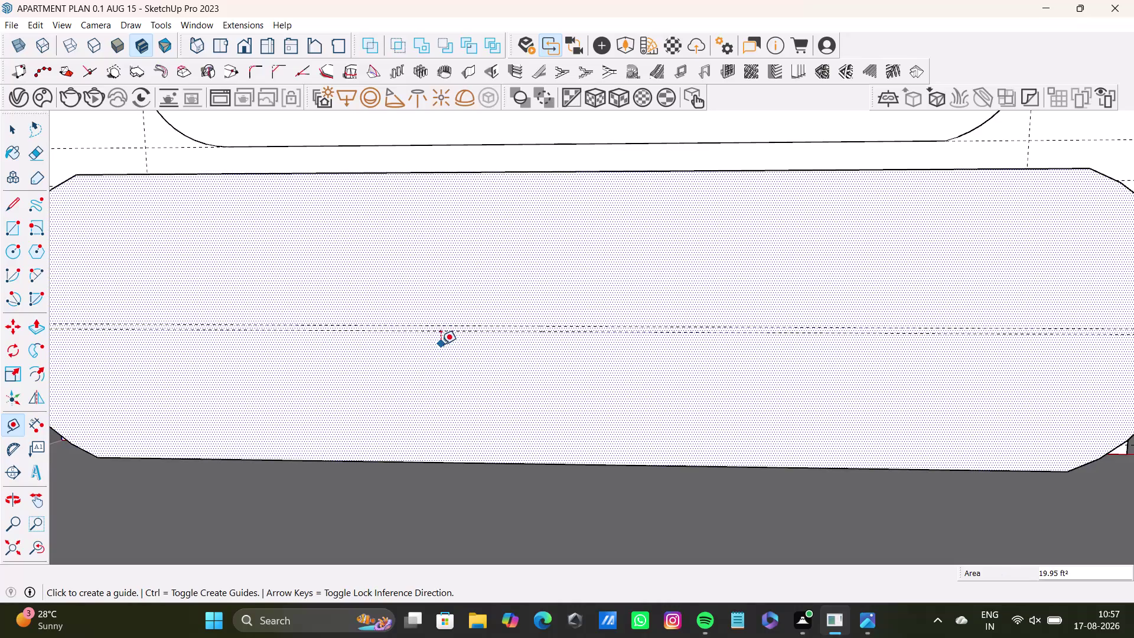
Zoom out and pan so the whole capsule cushion face under the window is visible.
scroll(up, 3)
scroll(down, 3)
middle_drag(572, 364, 598, 386)
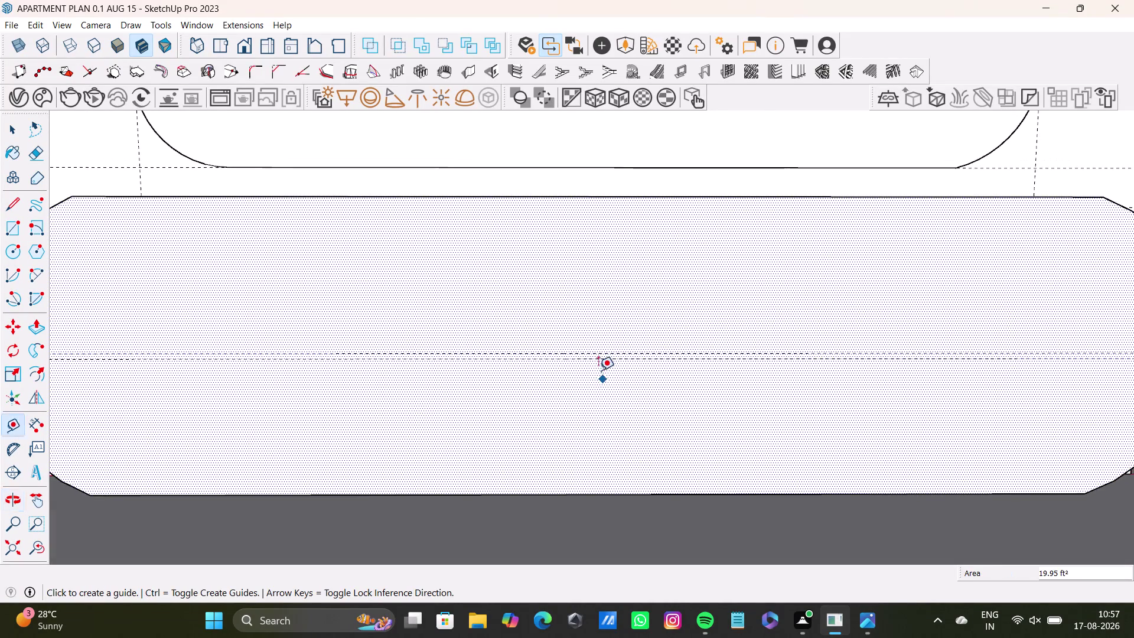
scroll(down, 3)
click(597, 226)
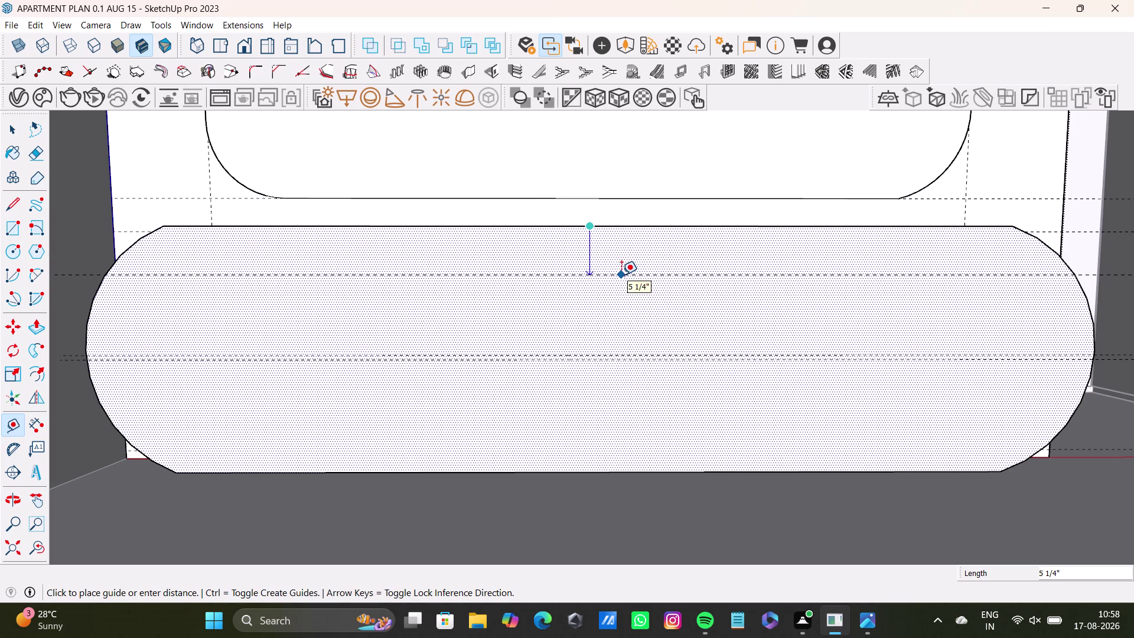
Place a guide line 0.5" inside the cushion's top edge.
key(Up)
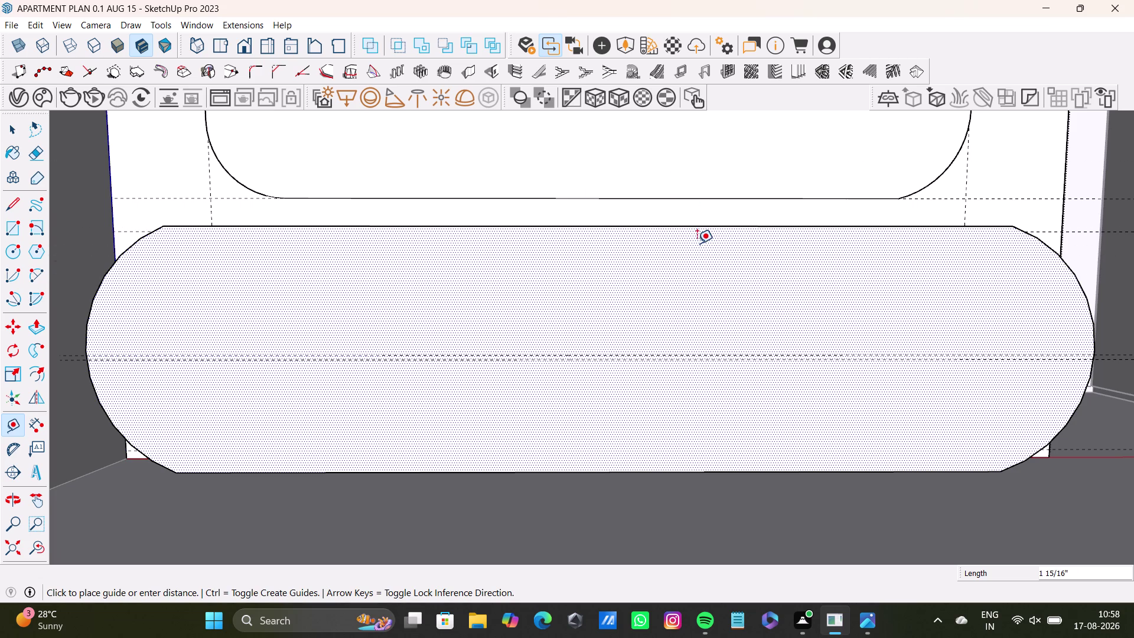
key(0)
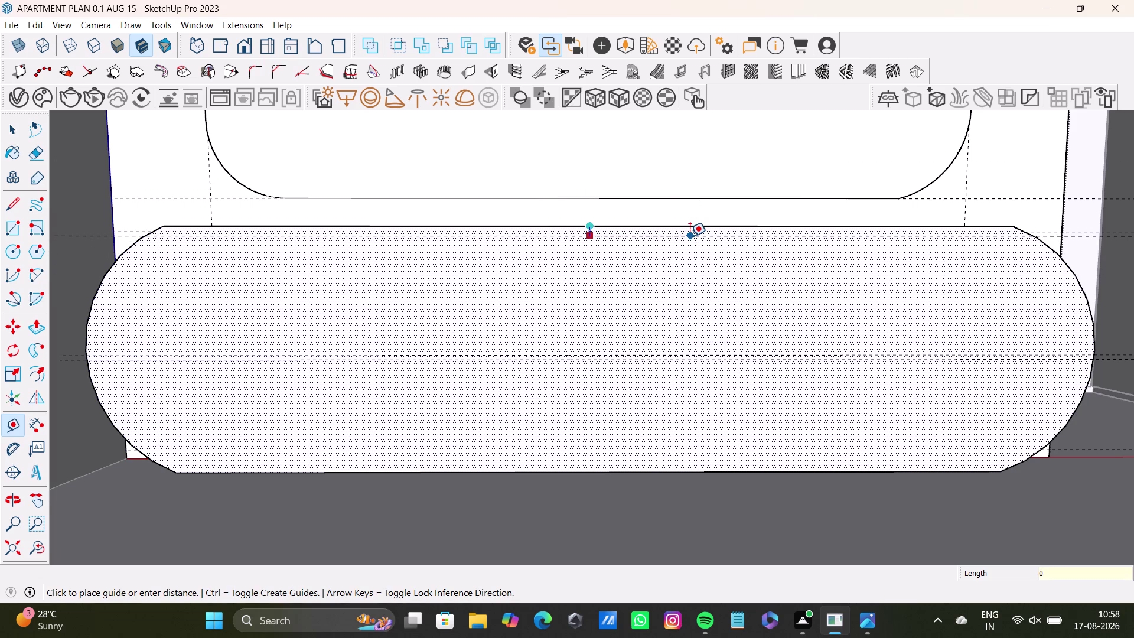
text(.5)
key(shift+quotedbl)
key(Return)
key(apostrophe)
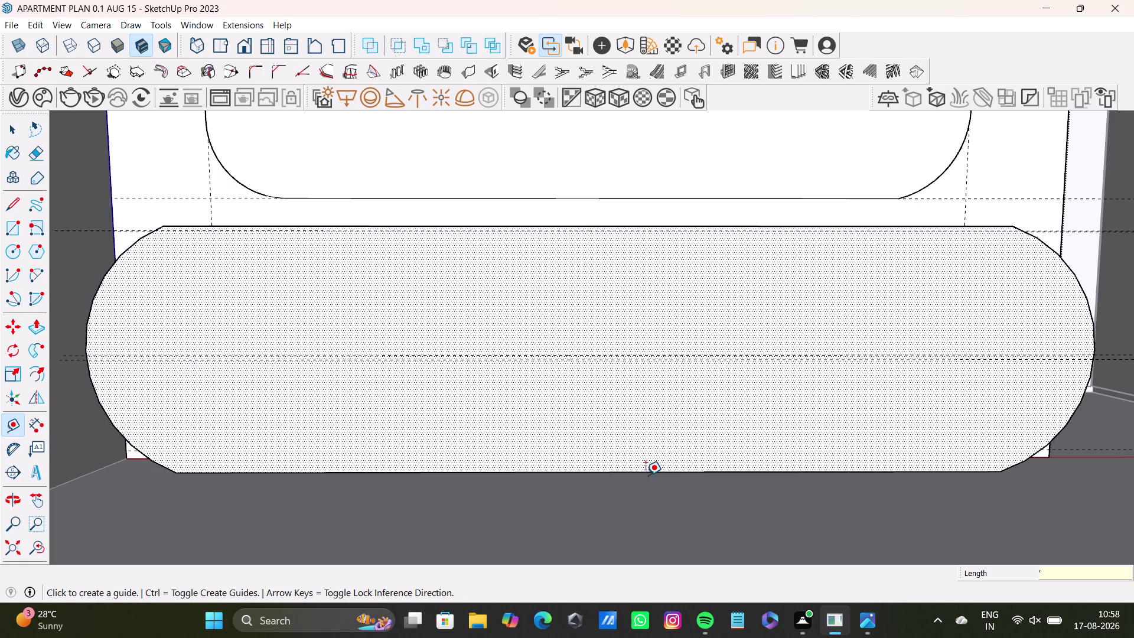
Place a guide line 0.5" inside the cushion's bottom edge, then return to Select.
click(642, 471)
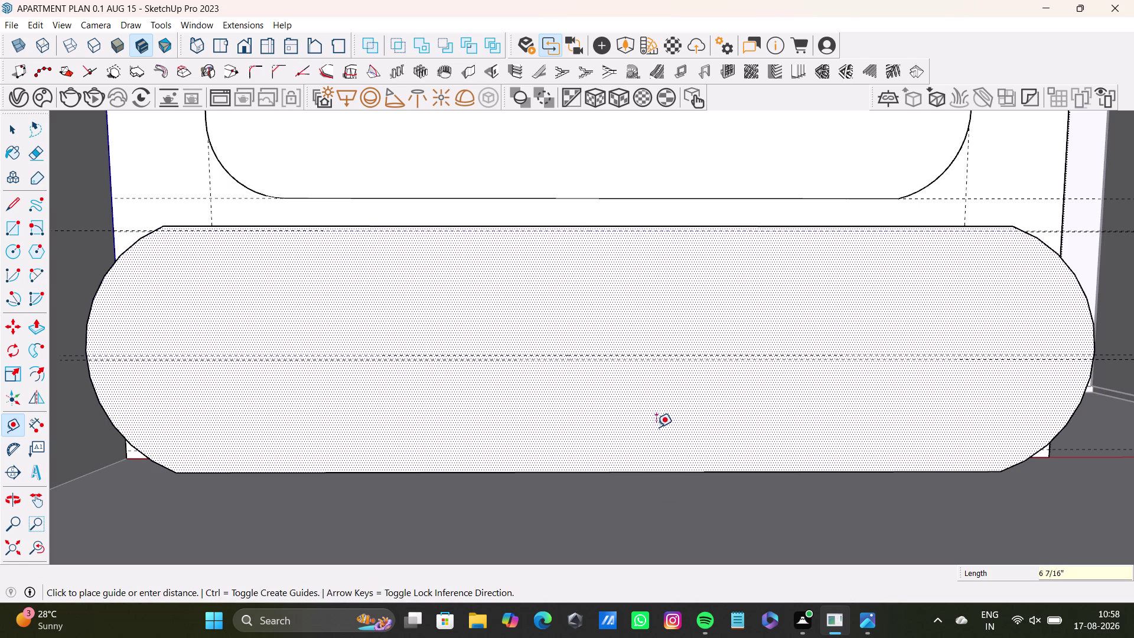
key(Up)
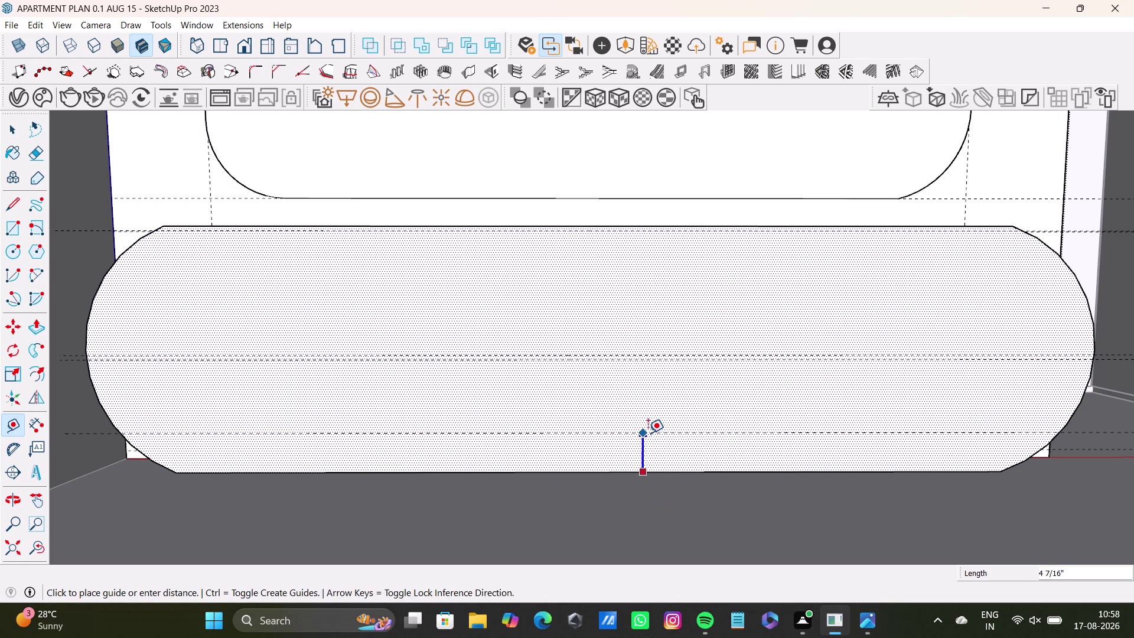
text(0.5)
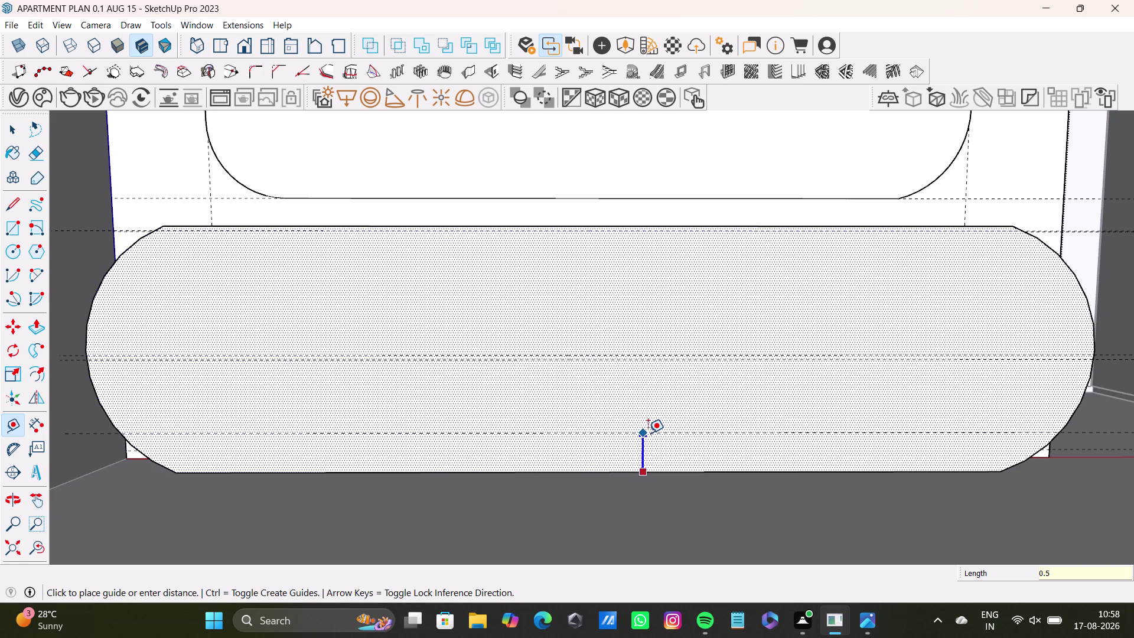
key(shift+quotedbl)
key(Return)
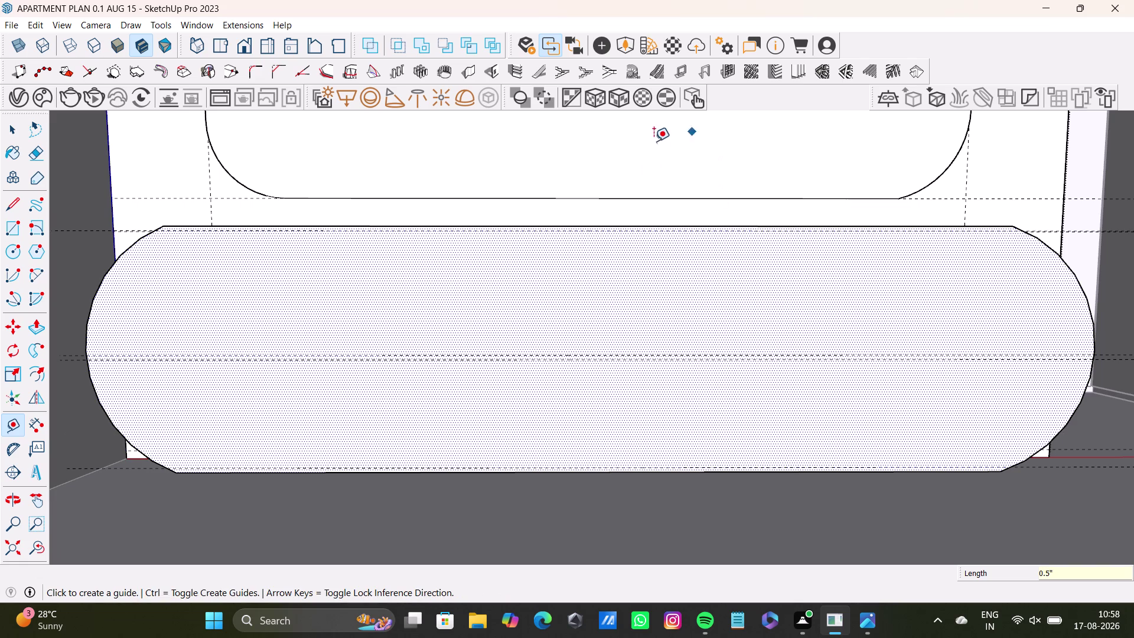
key(space)
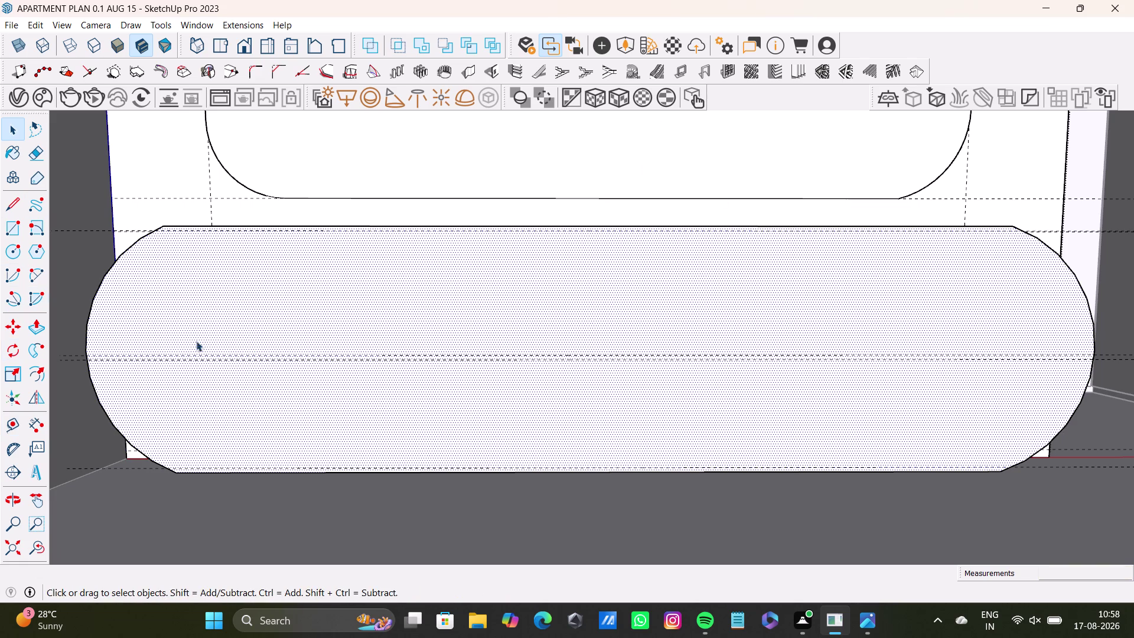
Start two guides from the cushion's left end and cancel both.
click(8, 425)
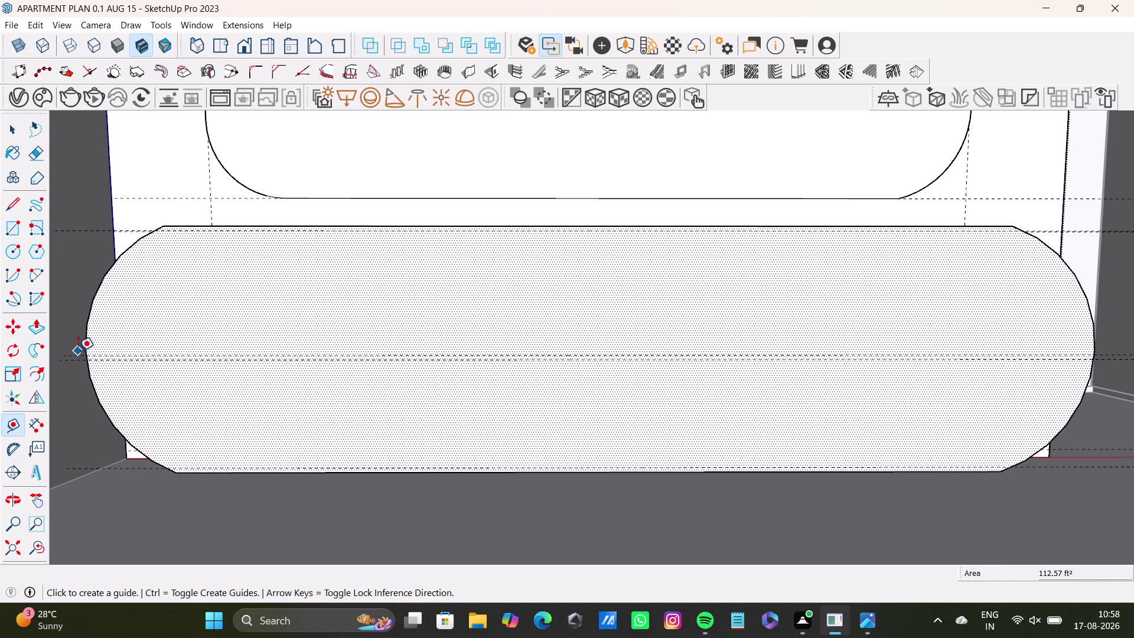
drag(82, 354, 95, 354)
key(space)
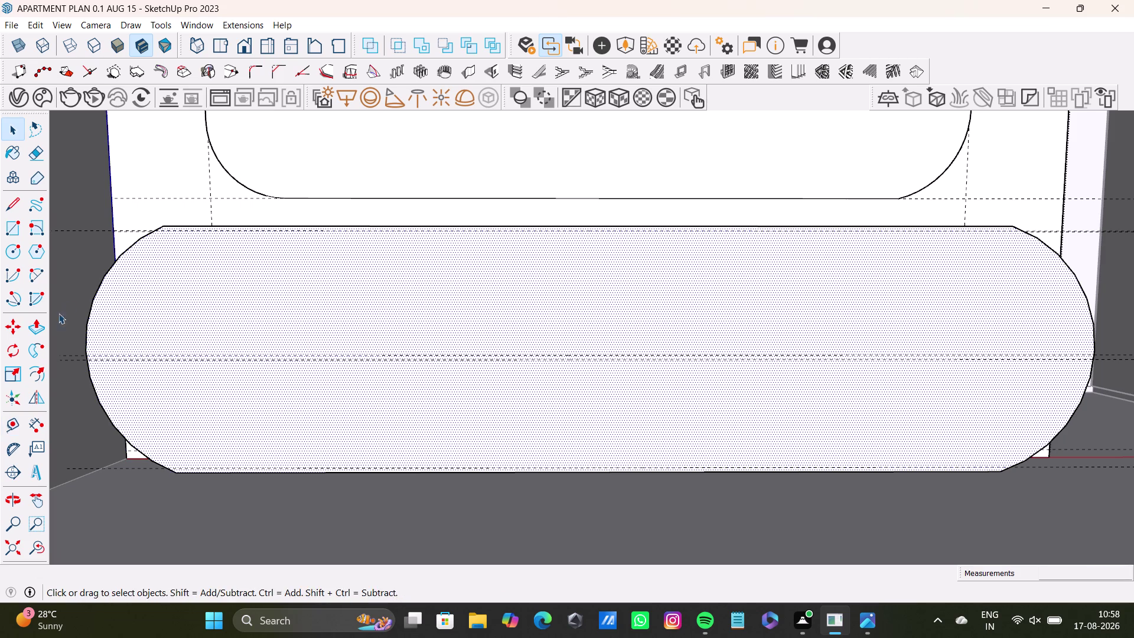
click(12, 429)
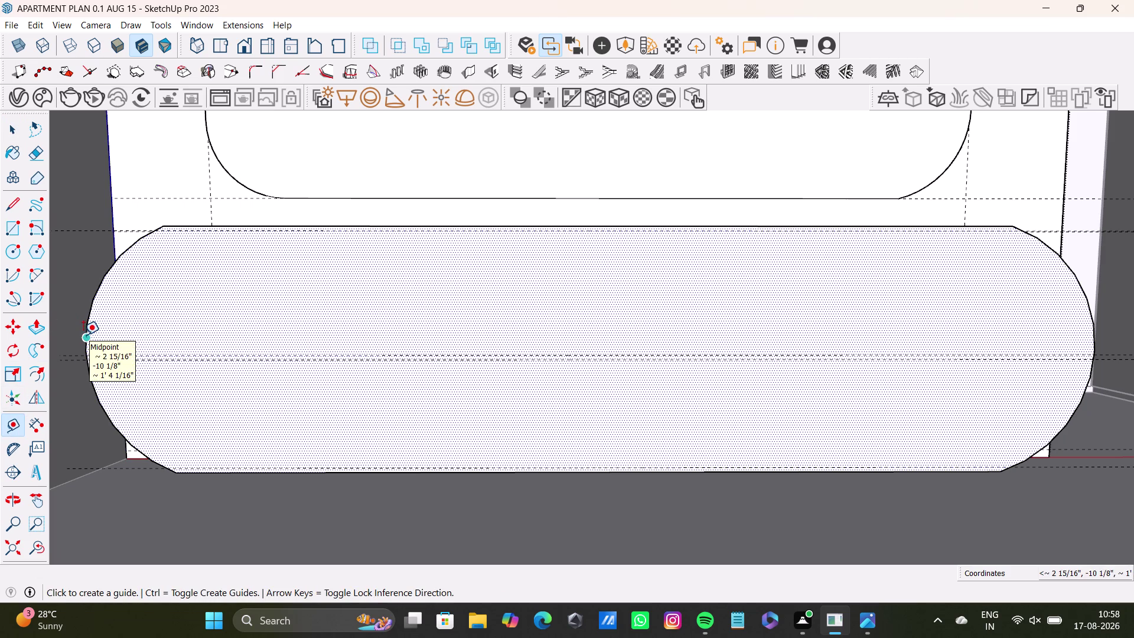
click(83, 334)
key(space)
Orbit to the cushion's top surface, then start and cancel a guide from its top edge.
scroll(down, 3)
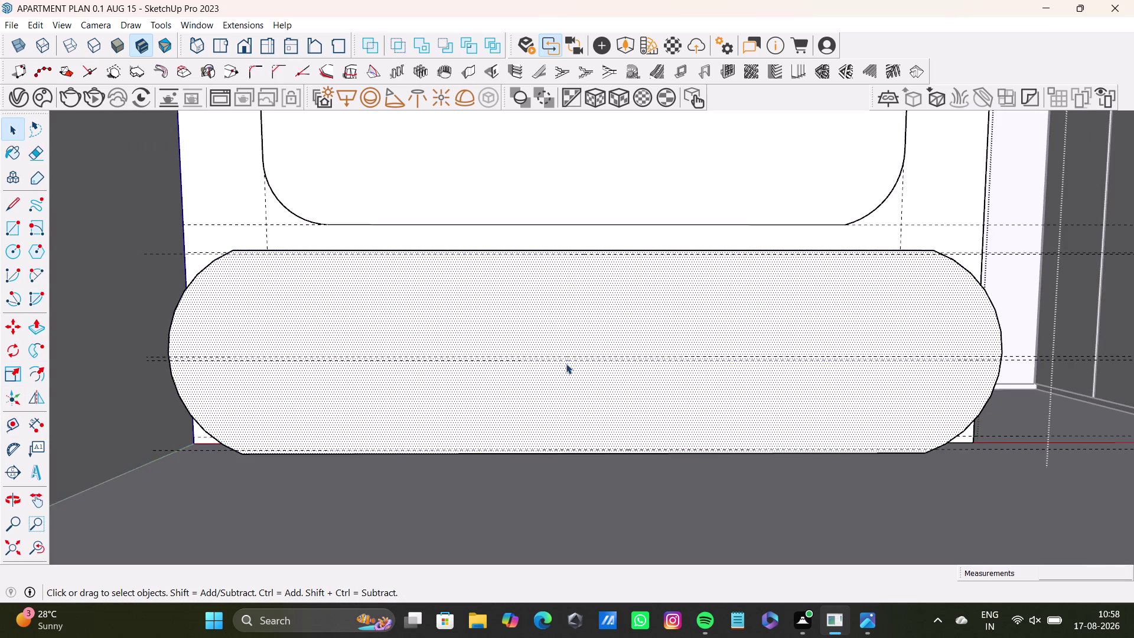
scroll(down, 3)
middle_drag(567, 365, 571, 400)
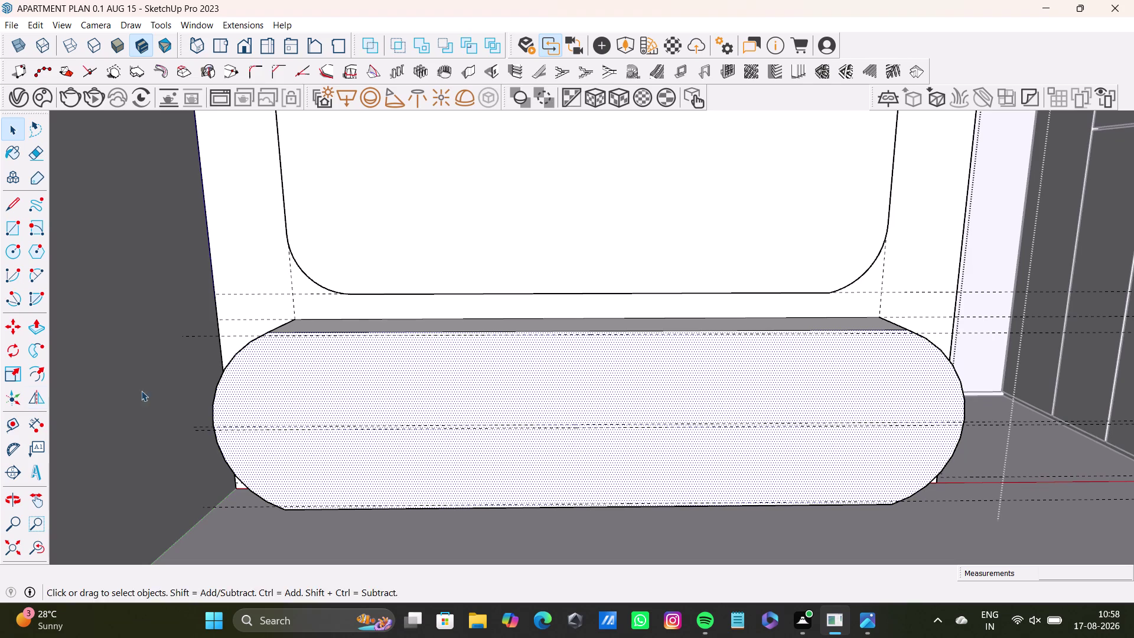
click(11, 426)
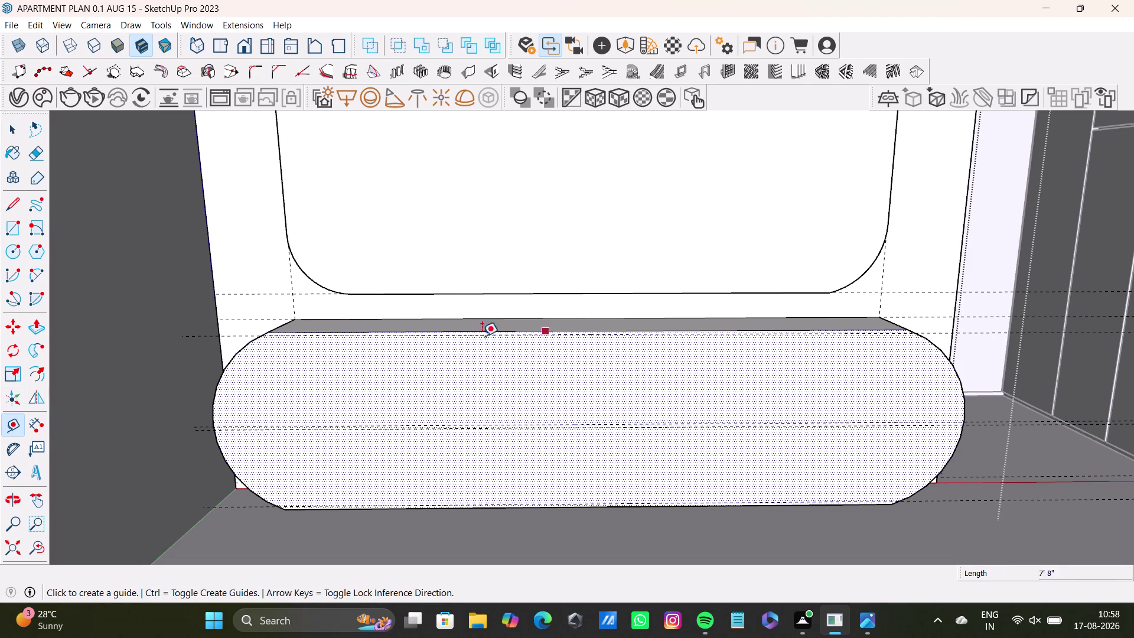
click(312, 329)
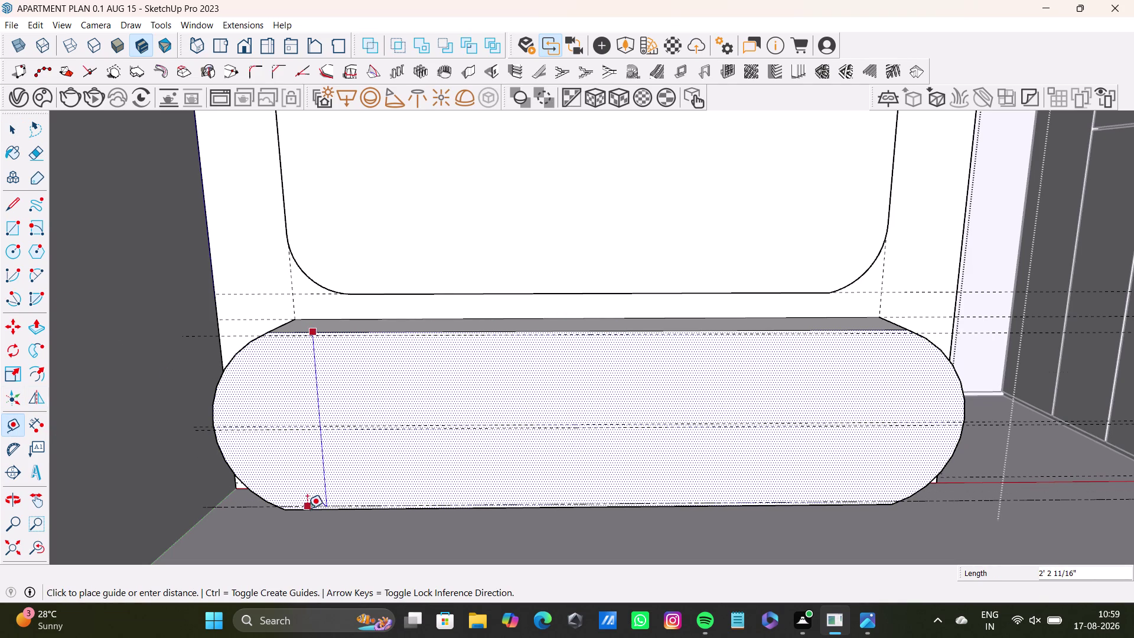
key(space)
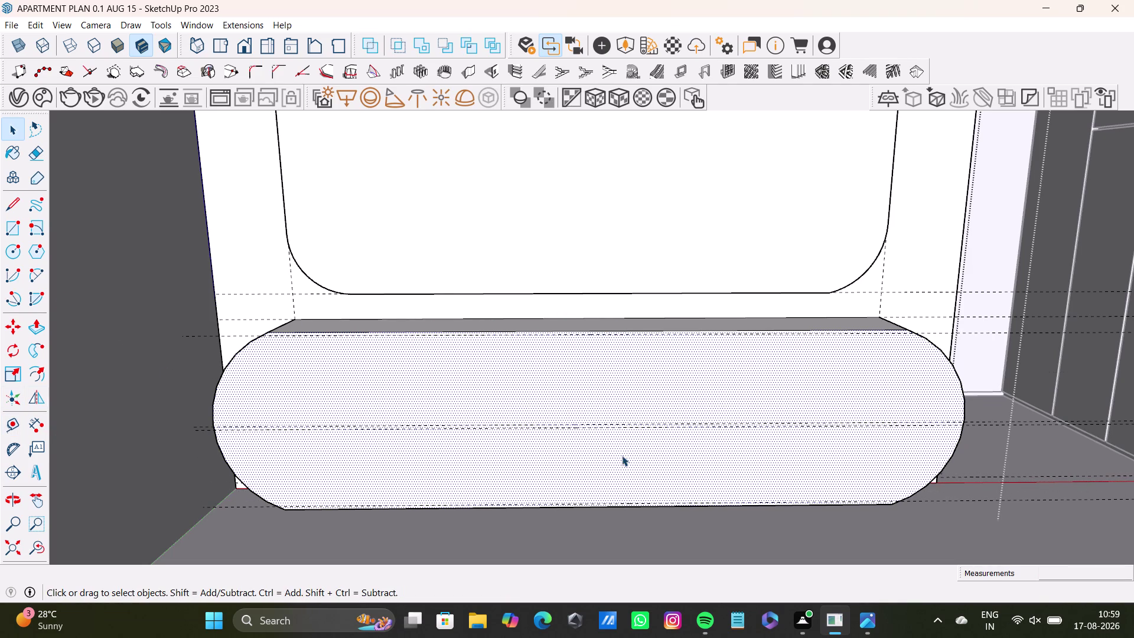
middle_drag(622, 455, 612, 458)
middle_drag(619, 451, 621, 438)
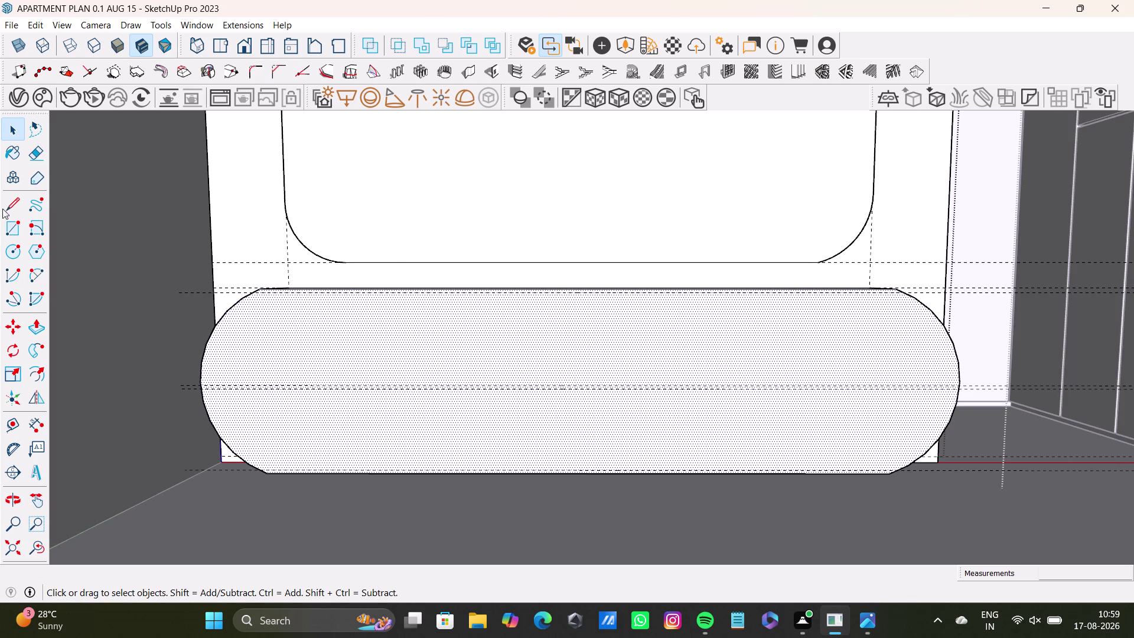
drag(12, 431, 18, 426)
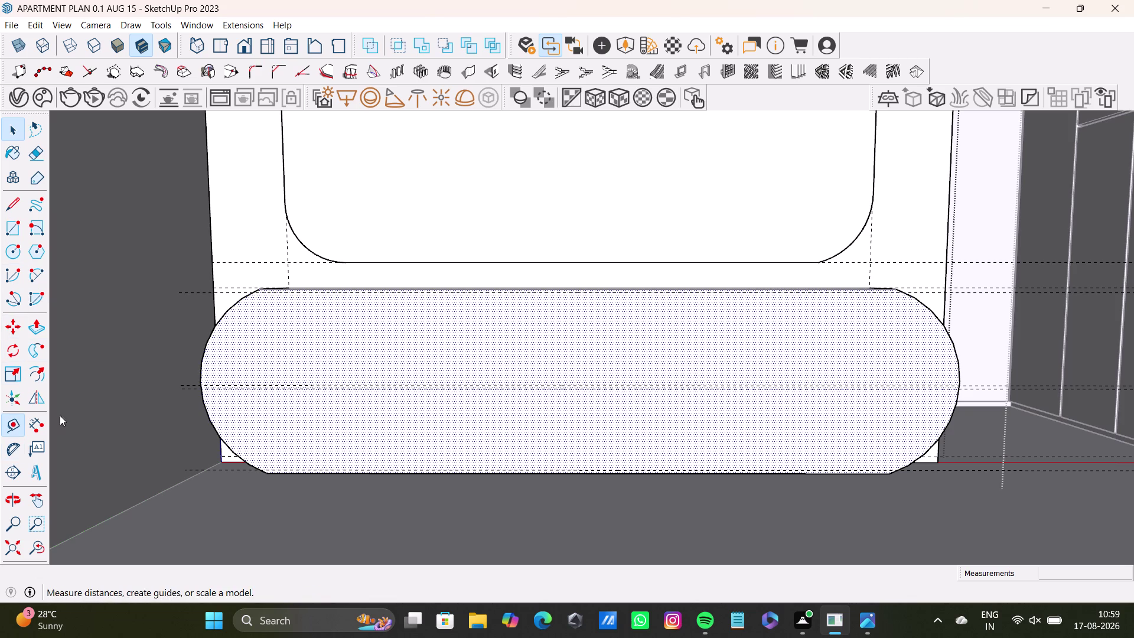
drag(18, 422, 23, 420)
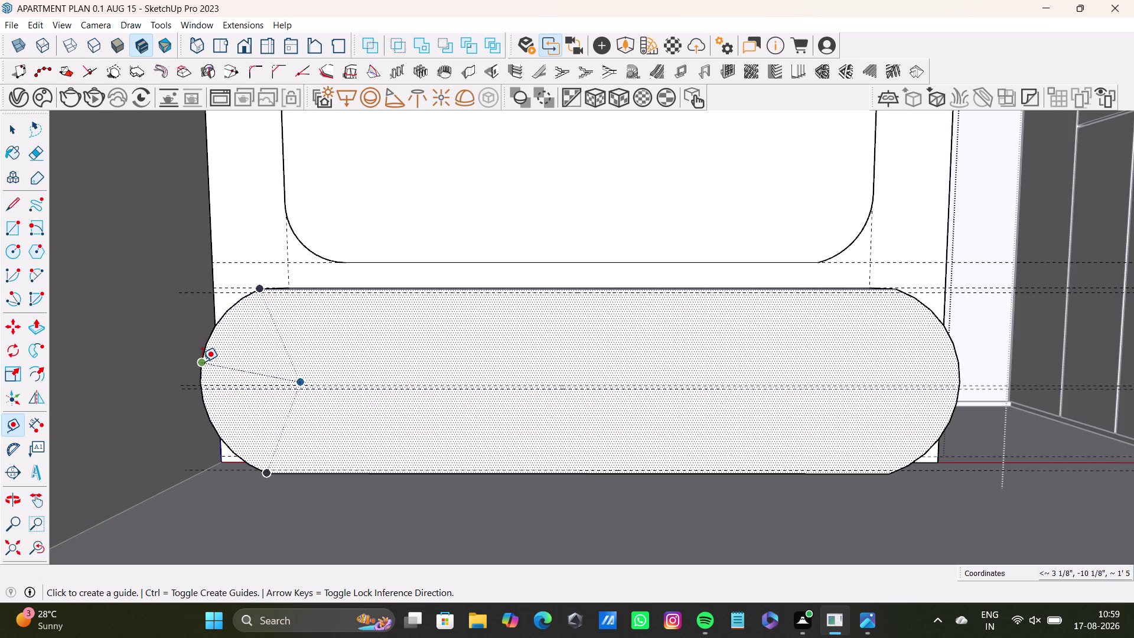
click(550, 287)
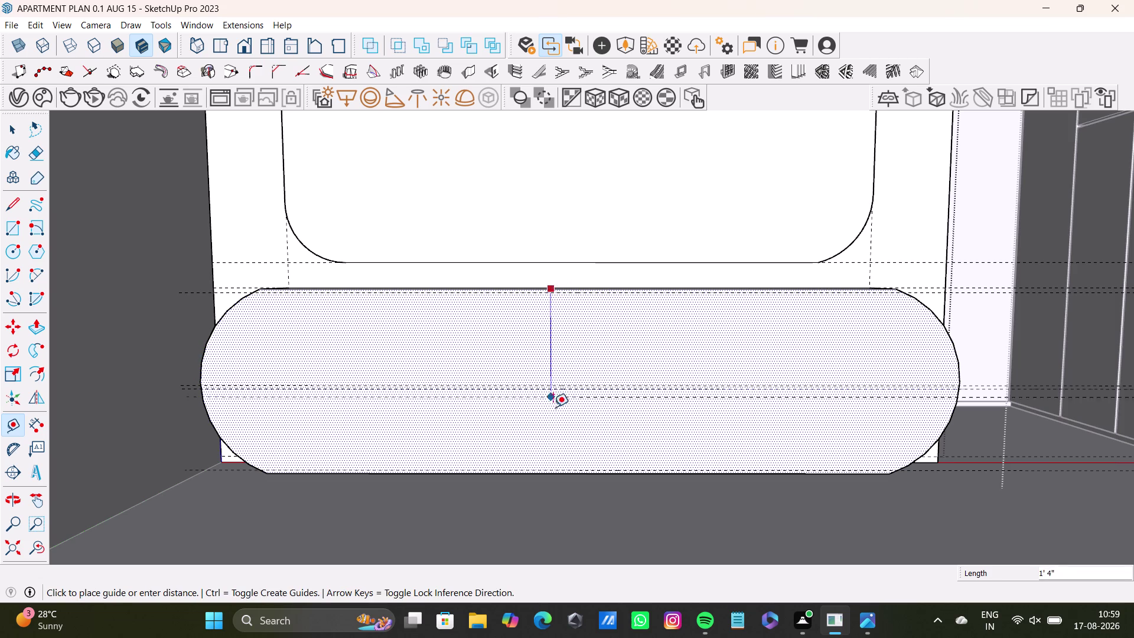
key(Up)
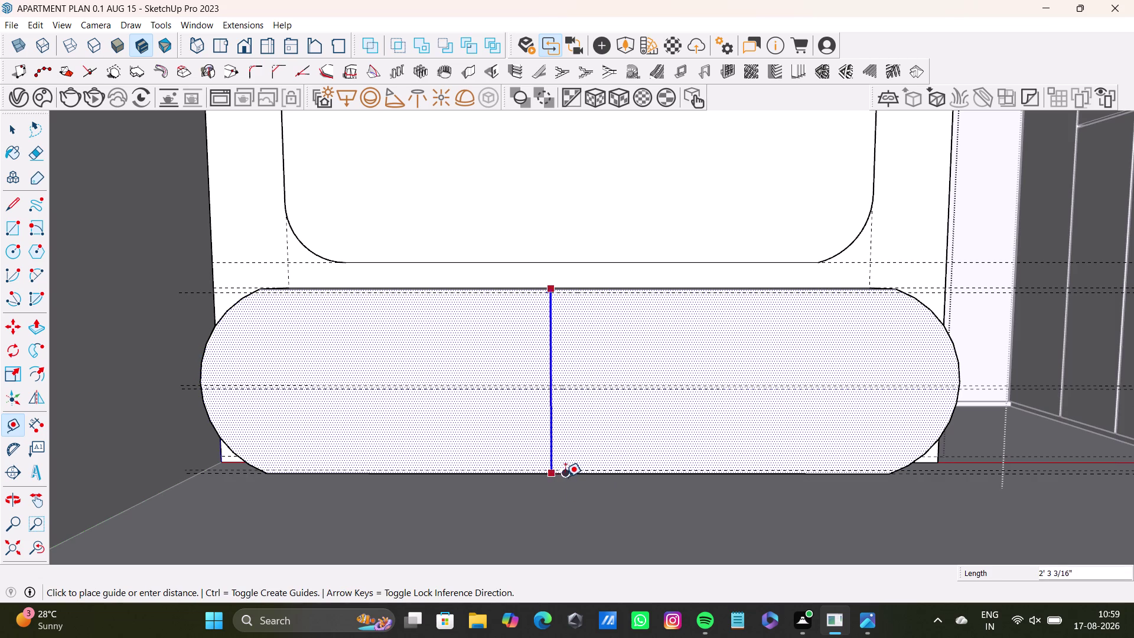
key(space)
scroll(down, 3)
middle_drag(580, 413, 581, 413)
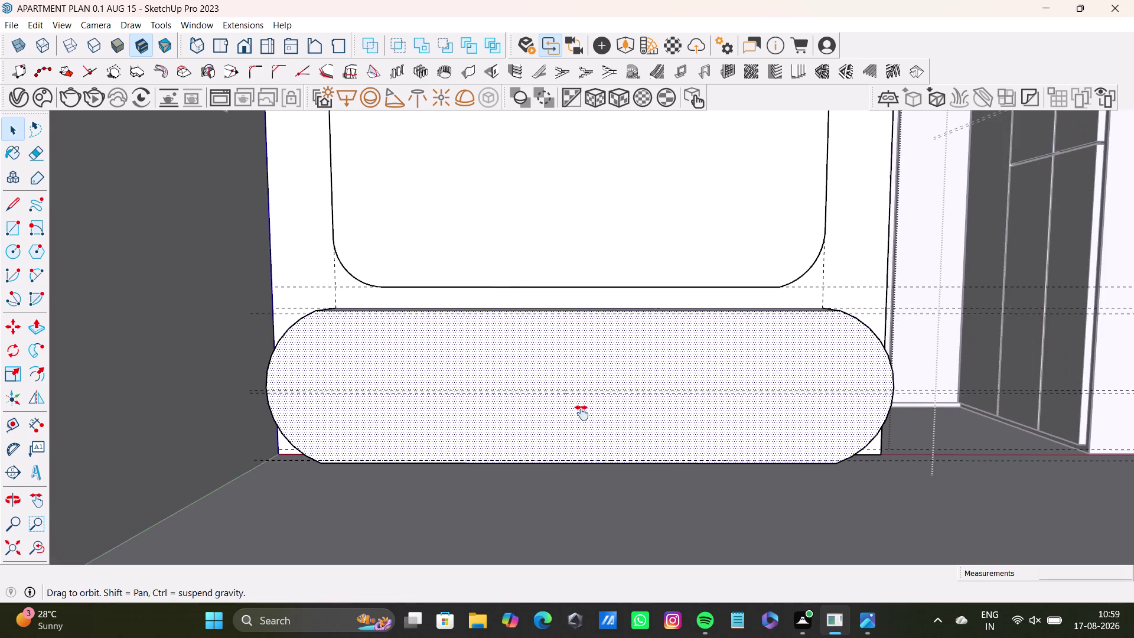
middle_drag(581, 413, 583, 479)
middle_drag(615, 448, 605, 376)
middle_drag(430, 376, 430, 390)
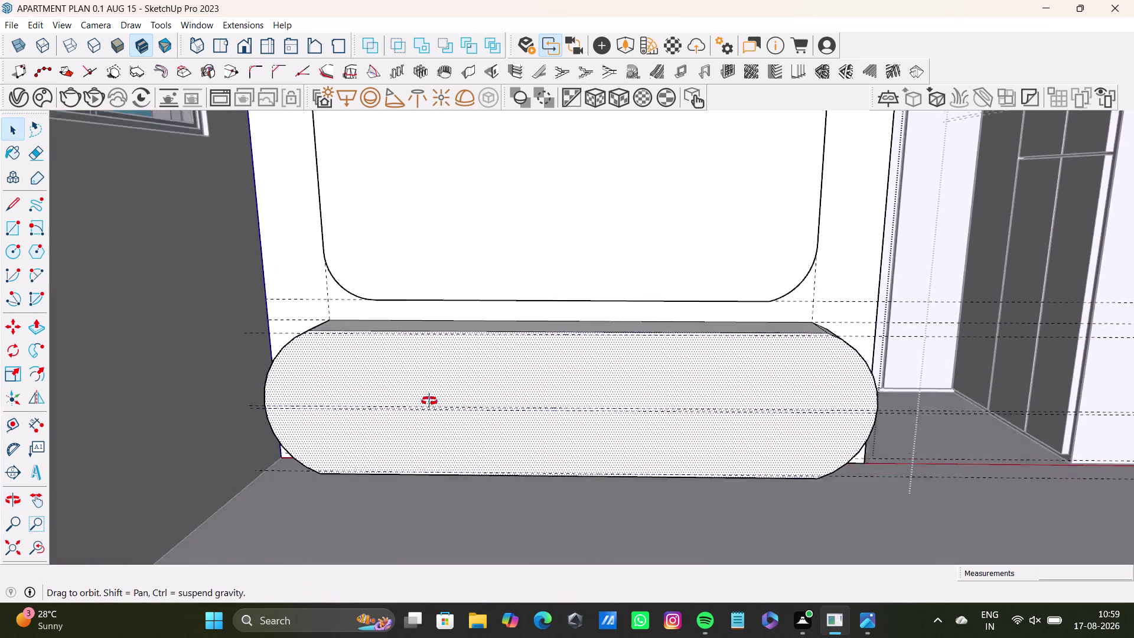
middle_drag(430, 391, 426, 411)
middle_drag(368, 362, 348, 418)
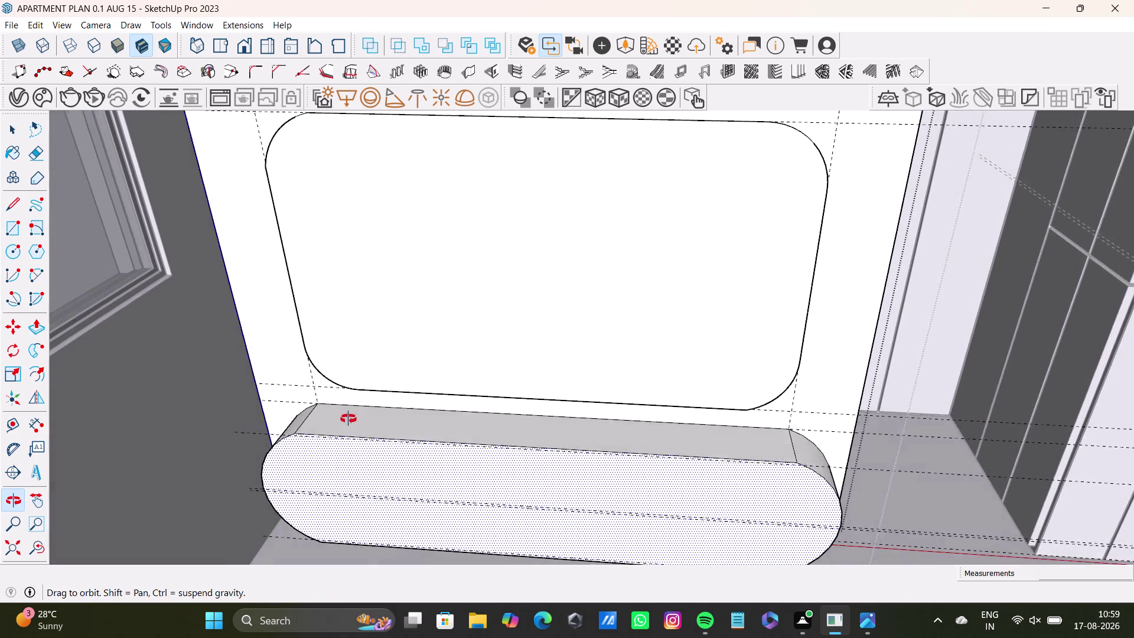
middle_drag(349, 418, 348, 422)
middle_drag(411, 436, 413, 322)
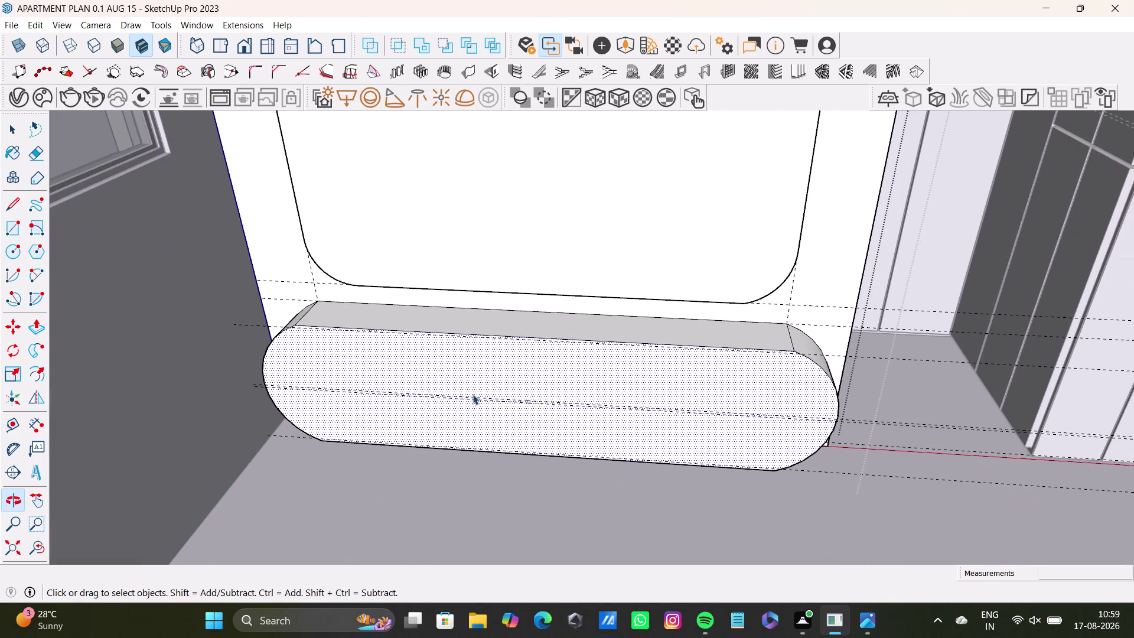
middle_drag(509, 399, 515, 418)
scroll(up, 3)
middle_drag(434, 375, 438, 349)
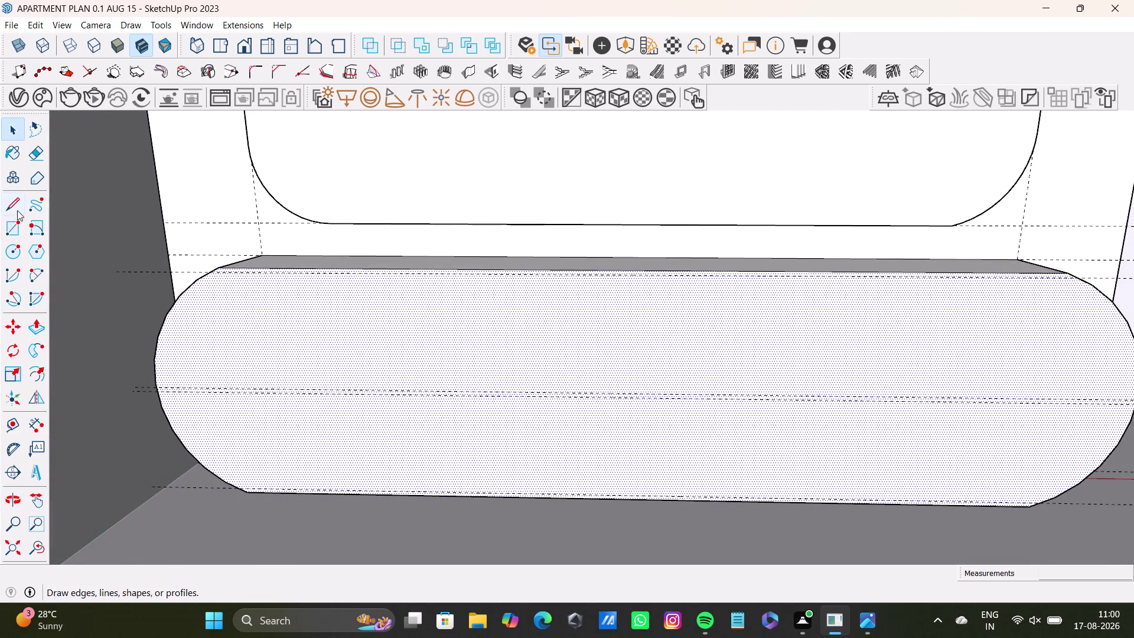
Draw an edge from the cushion face's upper-left tangent point to its upper-right tangent point.
click(8, 197)
scroll(up, 3)
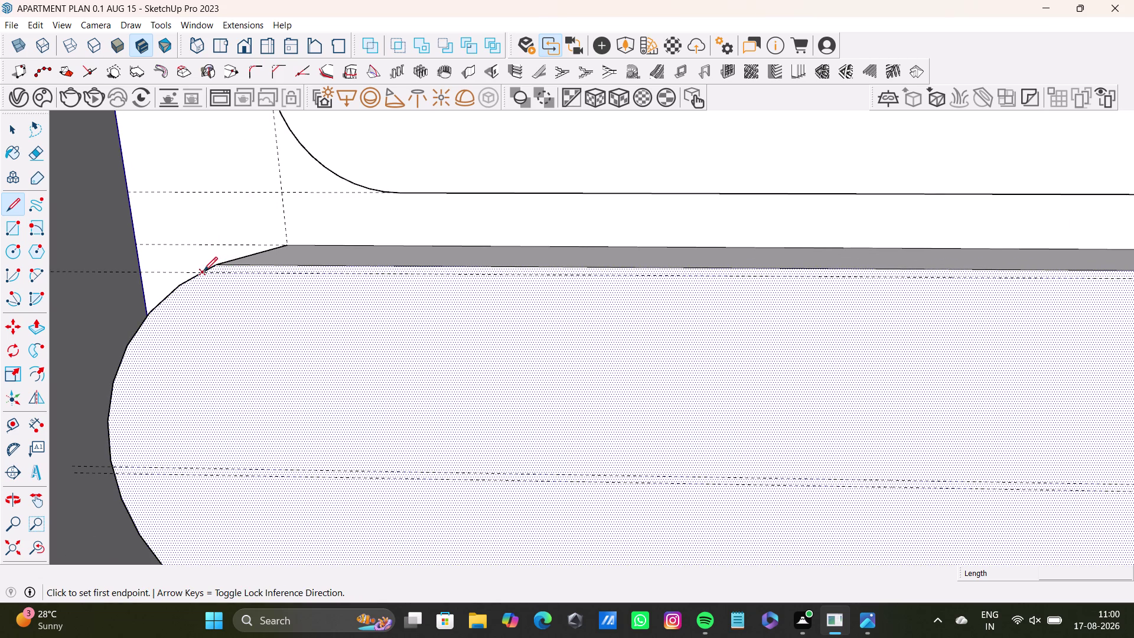
drag(204, 270, 209, 272)
scroll(down, 3)
middle_drag(930, 298, 546, 326)
scroll(down, 3)
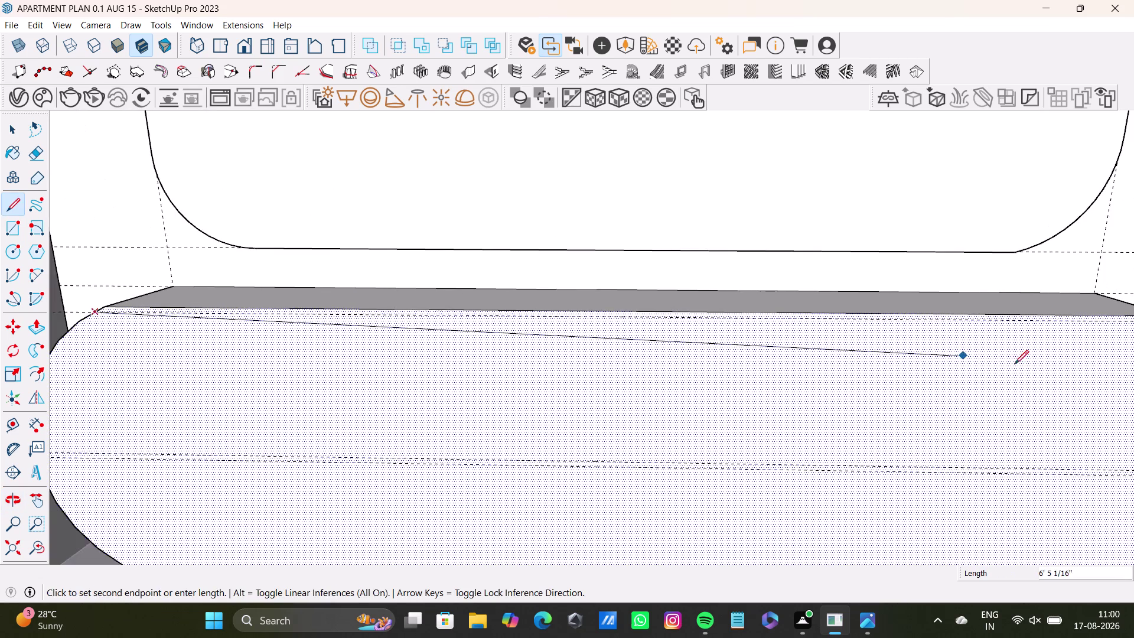
middle_drag(1011, 349, 788, 383)
scroll(up, 3)
click(956, 357)
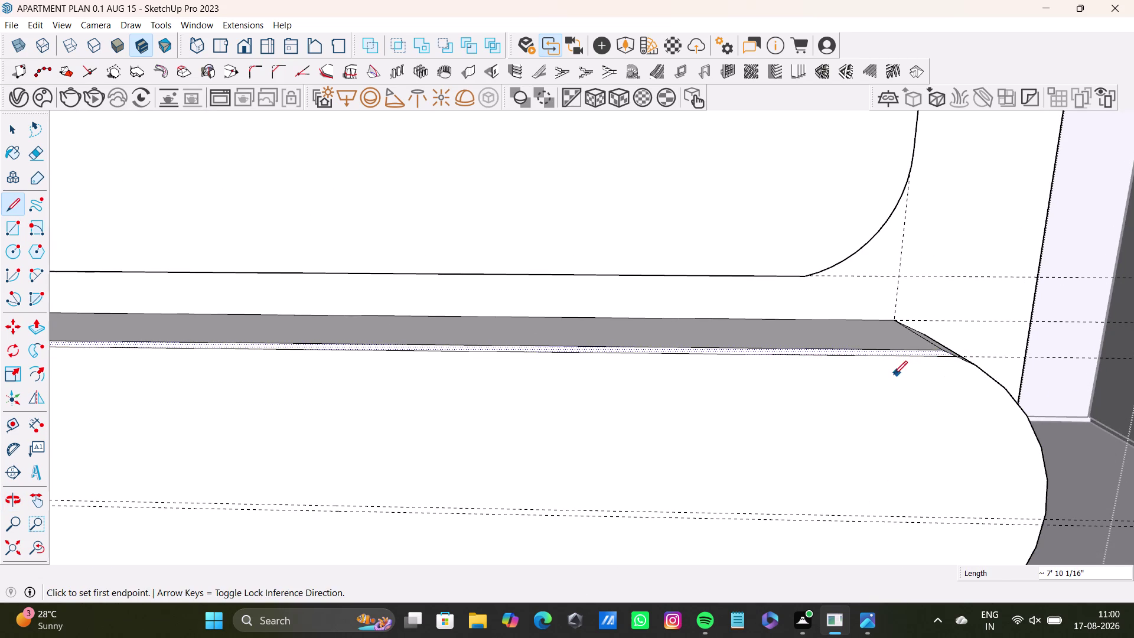
key(space)
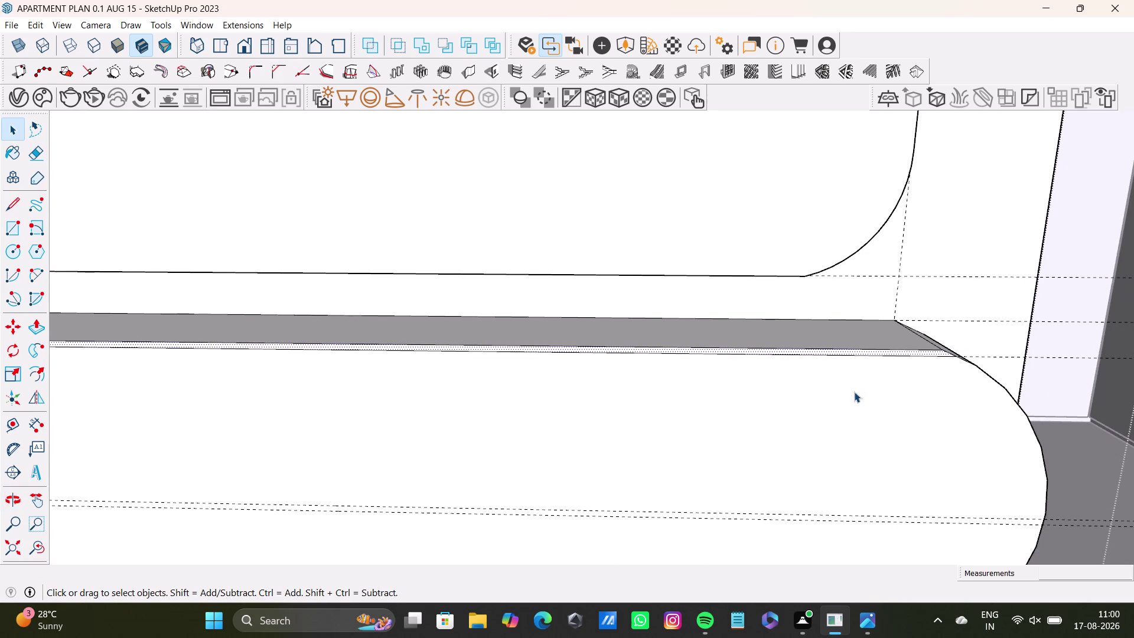